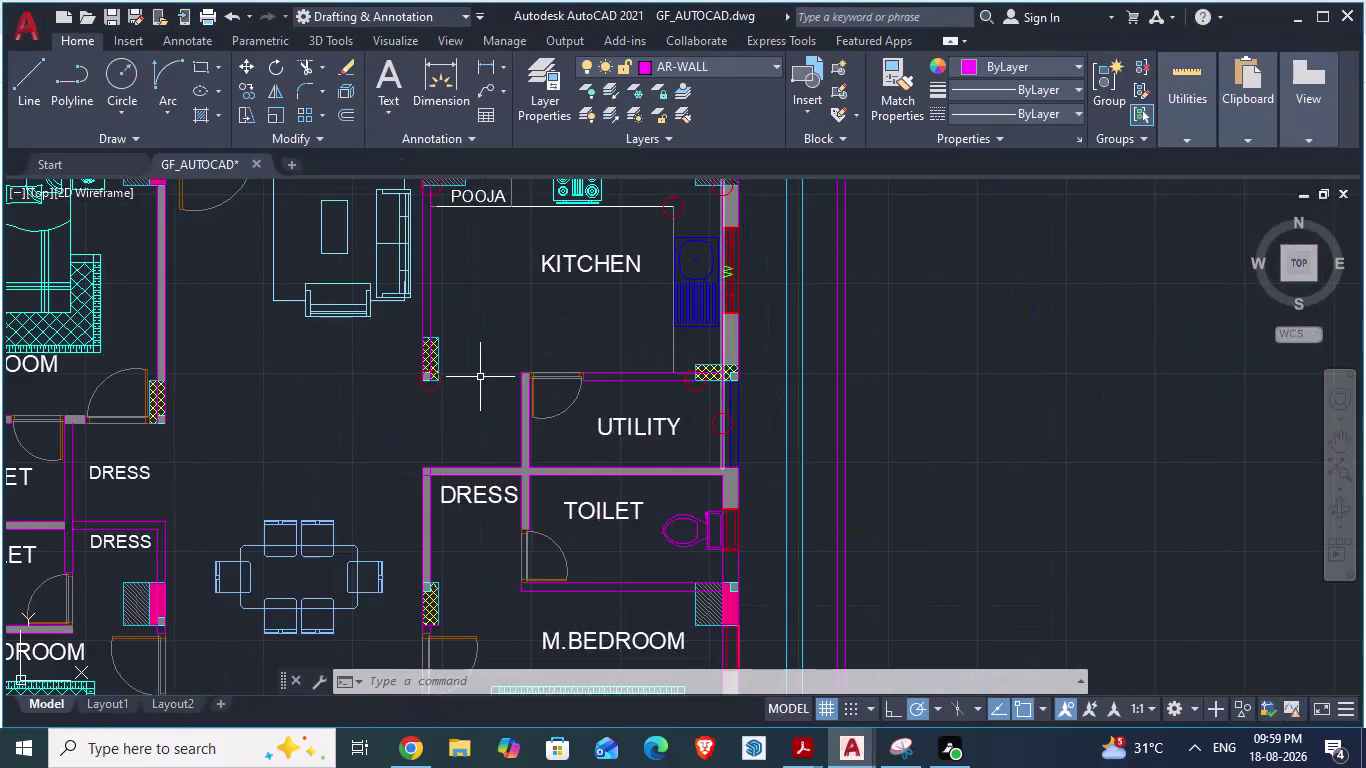
Erase the stray grey hatch objects in the wall beside the utility room.
scroll(up, 3)
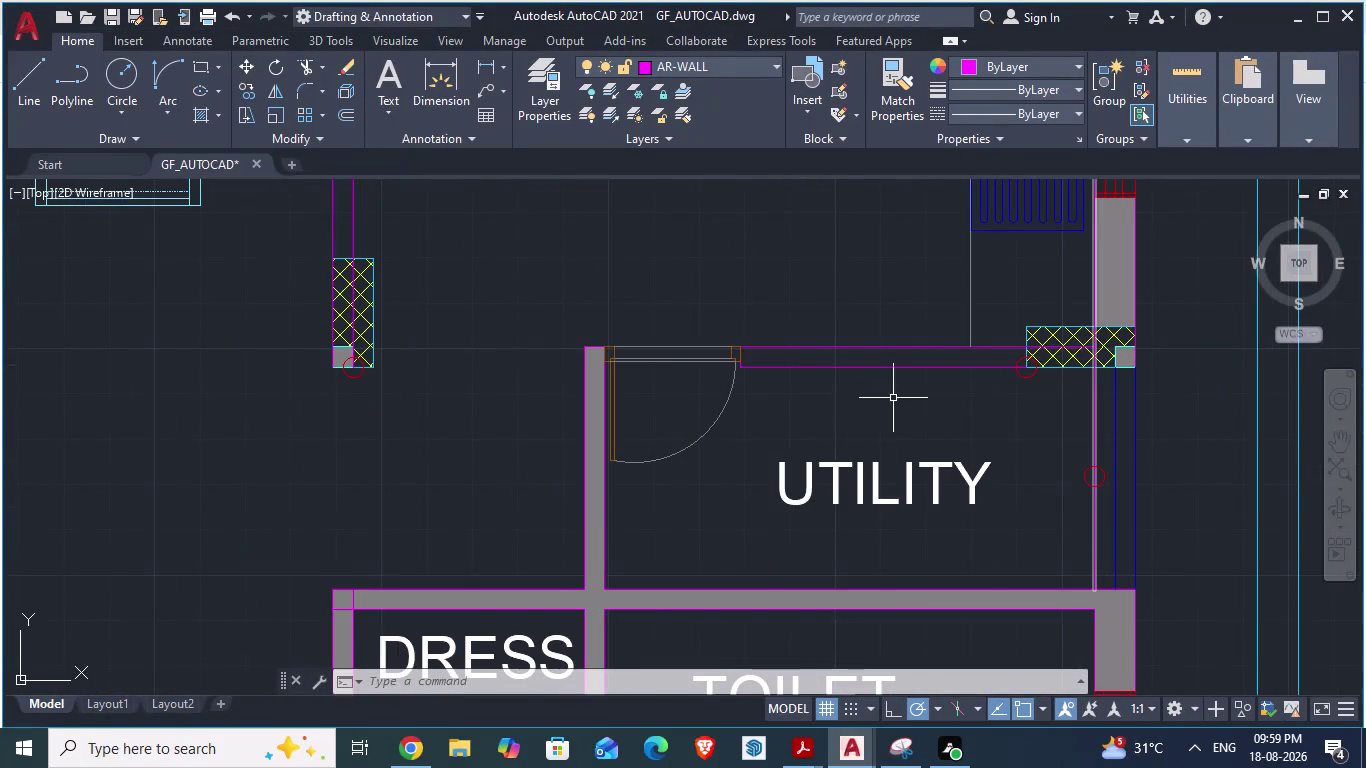
scroll(down, 3)
scroll(up, 3)
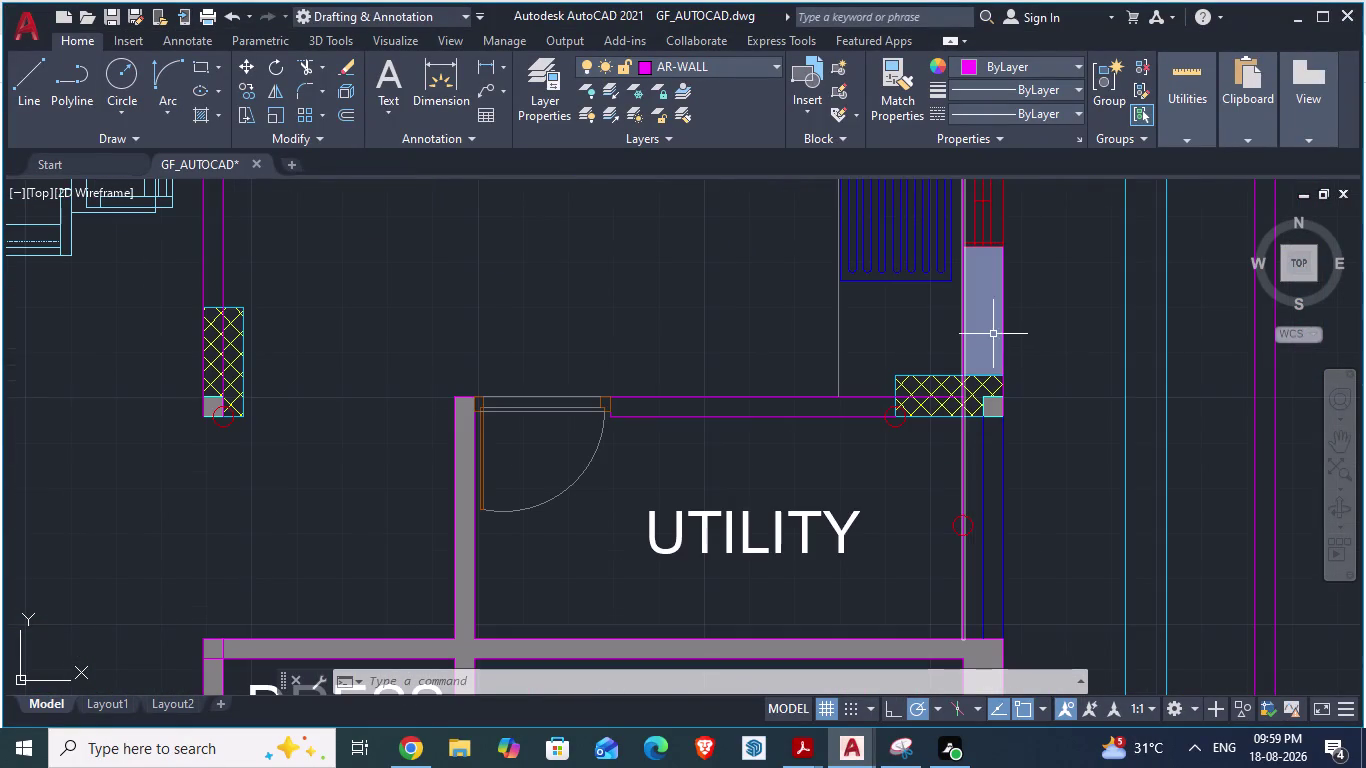
click(987, 334)
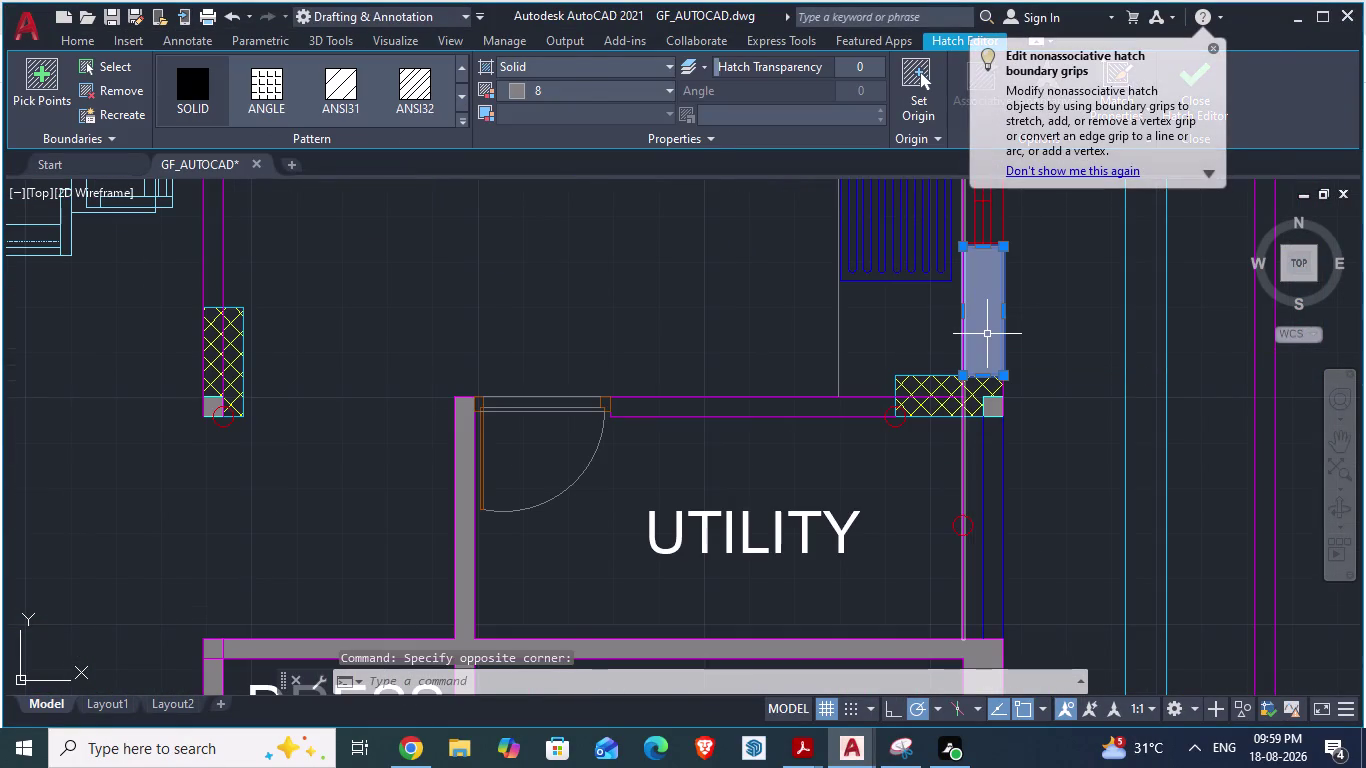
key(Delete)
scroll(up, 3)
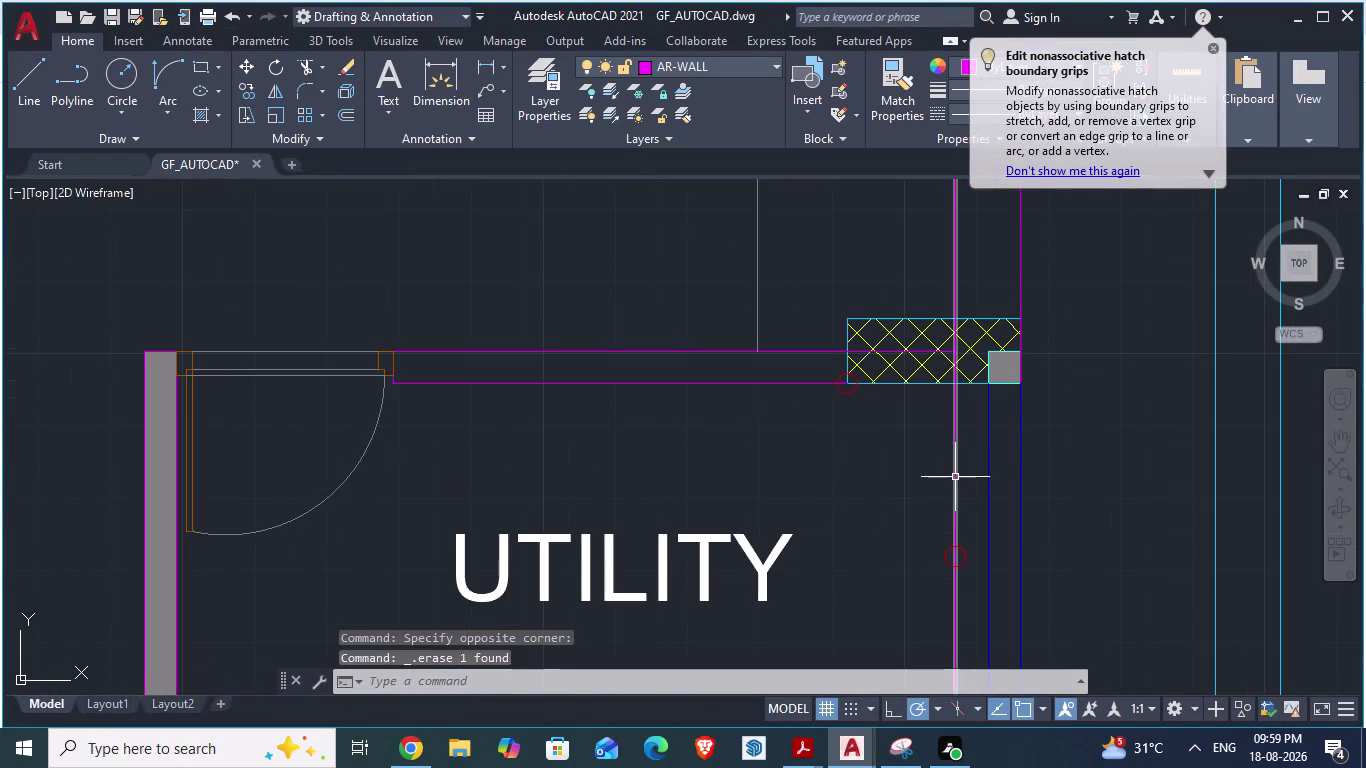
scroll(up, 3)
click(924, 503)
key(Delete)
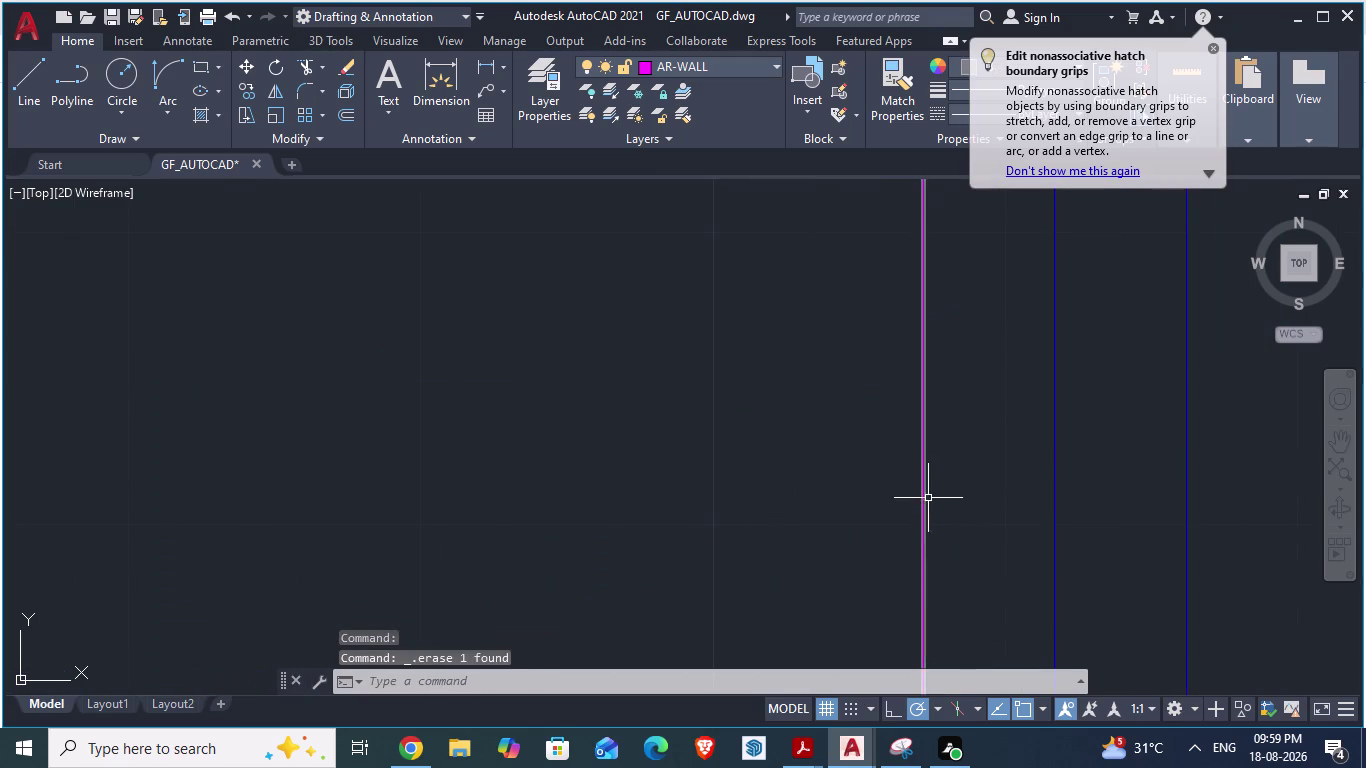
scroll(down, 3)
scroll(up, 3)
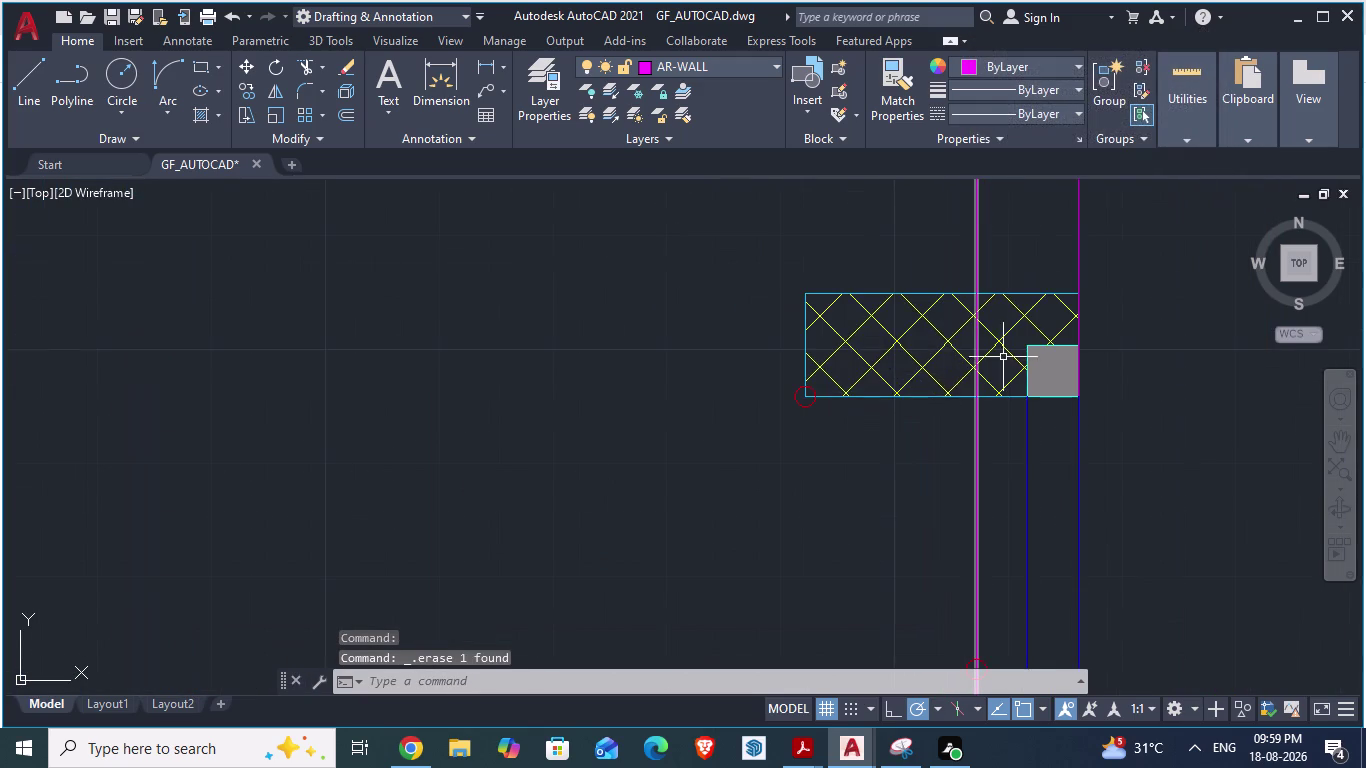
scroll(down, 3)
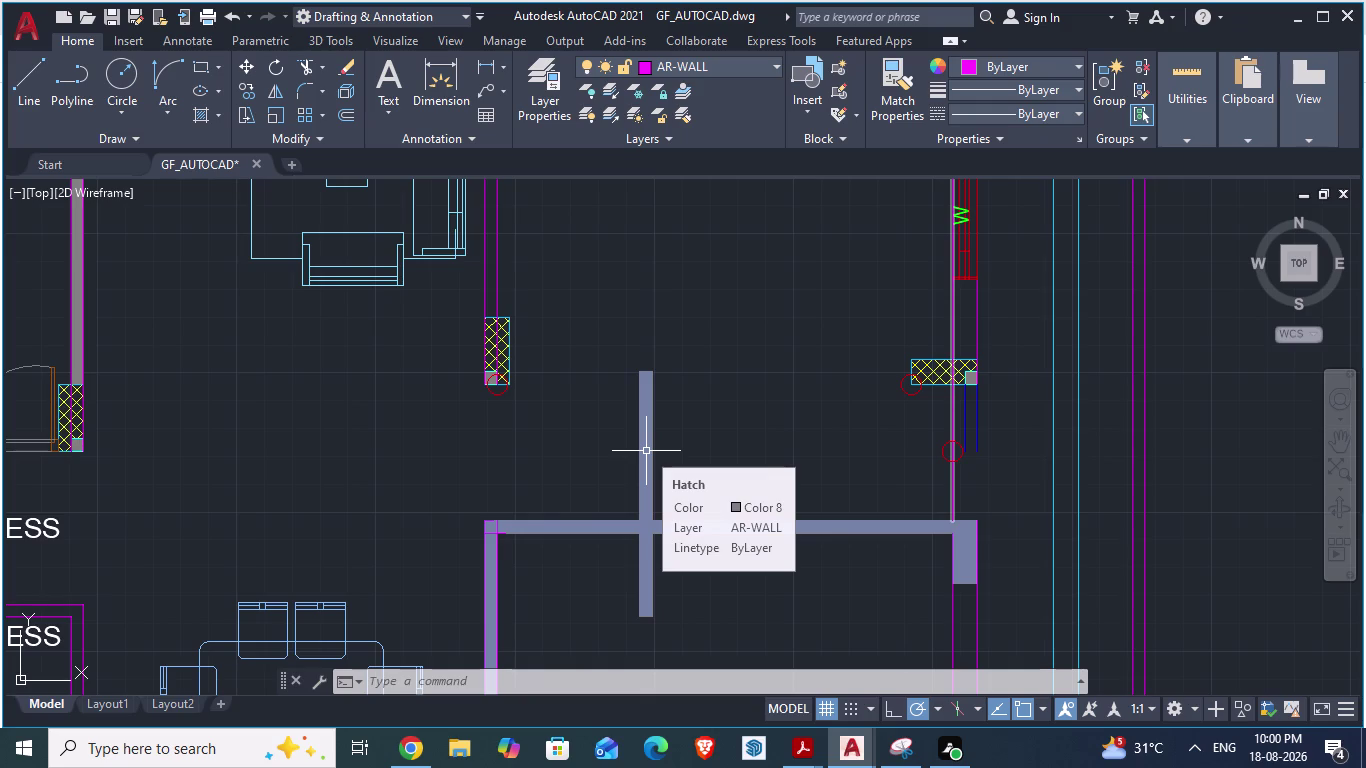
Switch to the ARCH PLANS - 900 SQ YRDS drawing window.
key(alt+Tab)
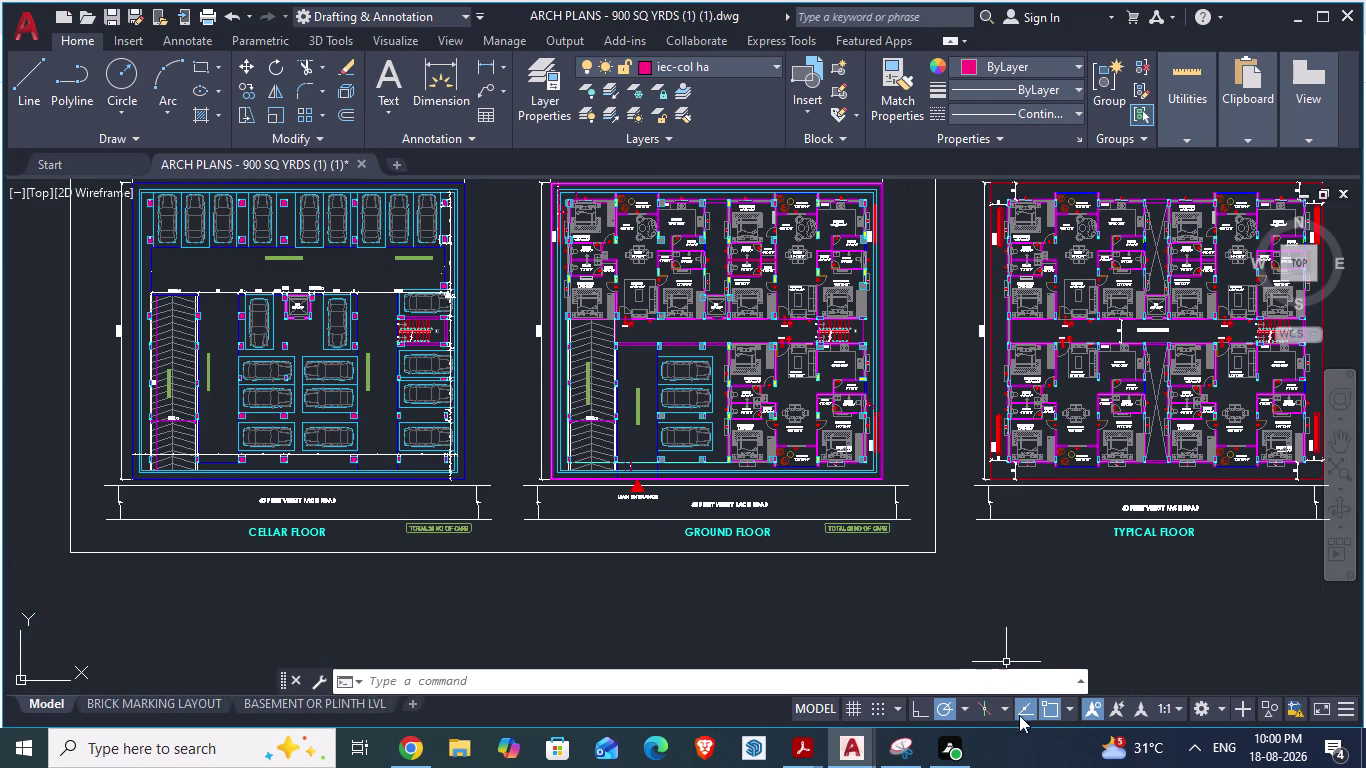
click(862, 746)
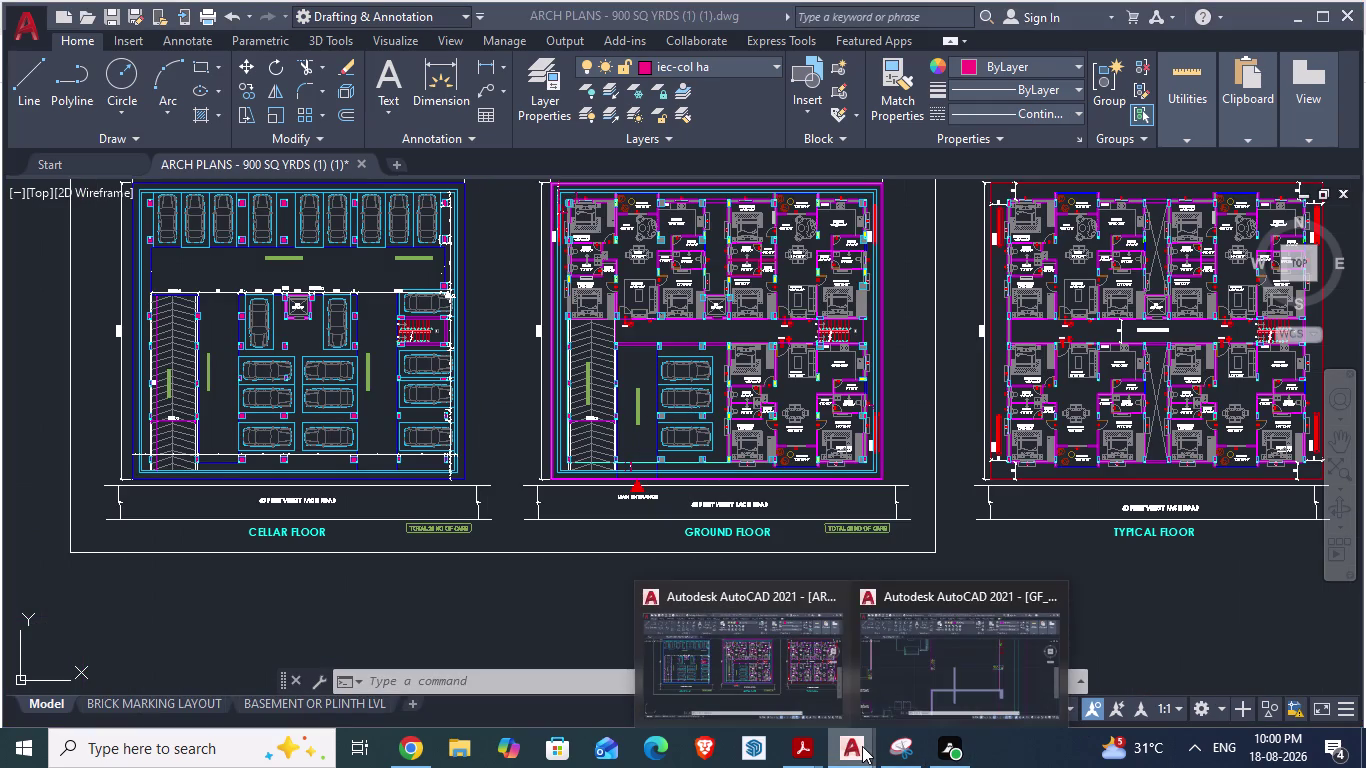
click(853, 747)
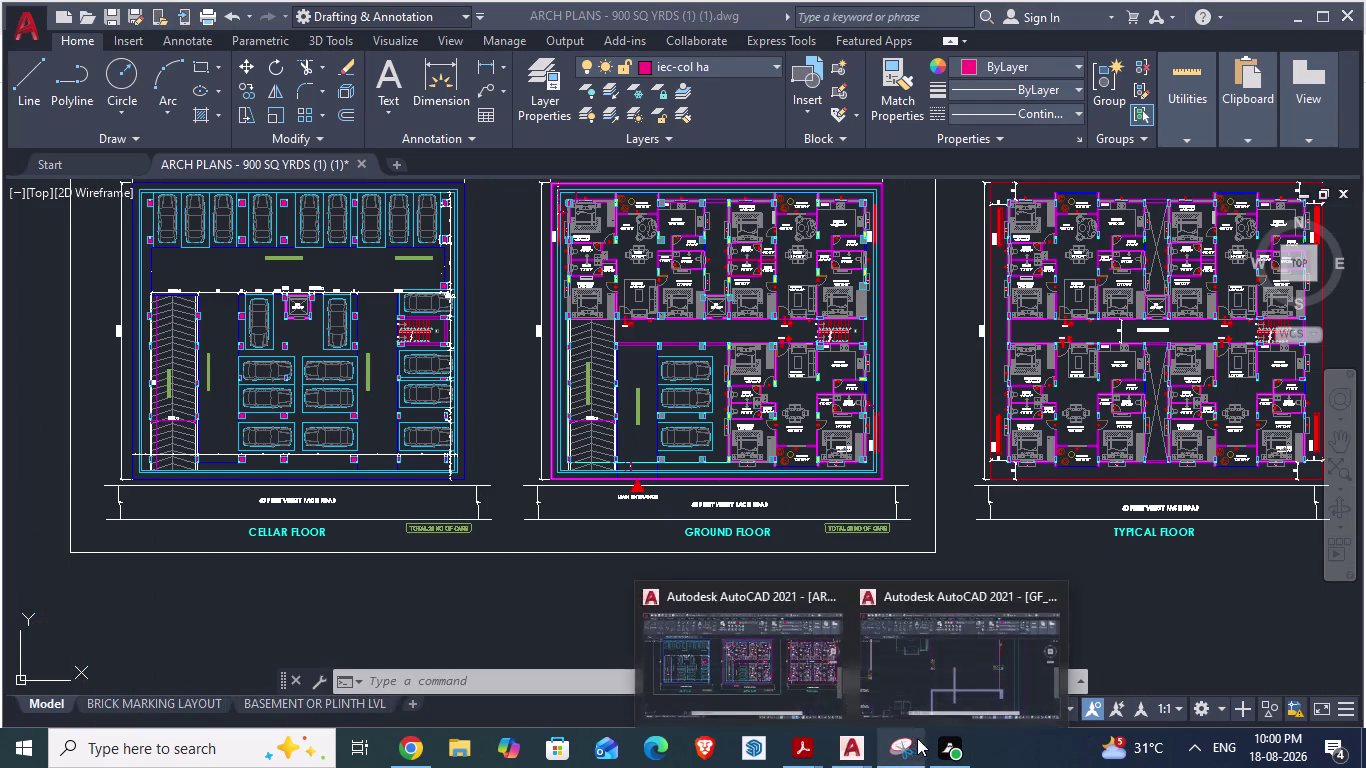